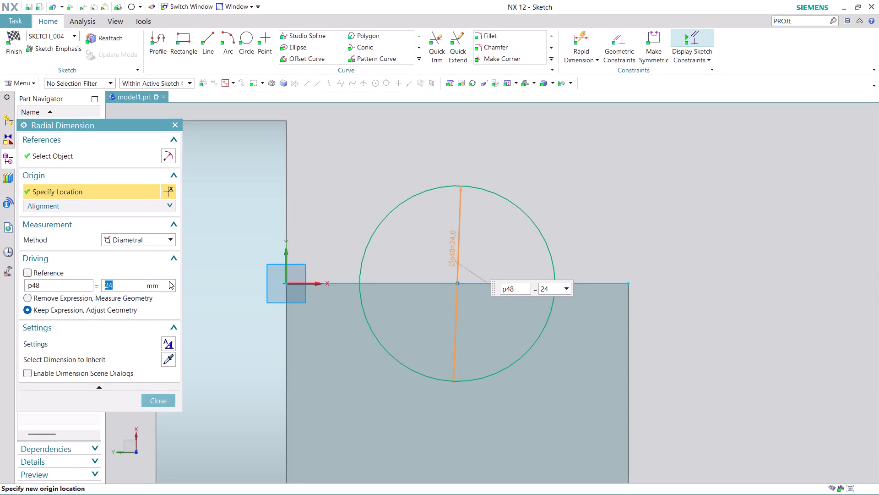
Change the circle's diameter dimension to 24 mm and close the Radial Dimension dialog.
click(165, 396)
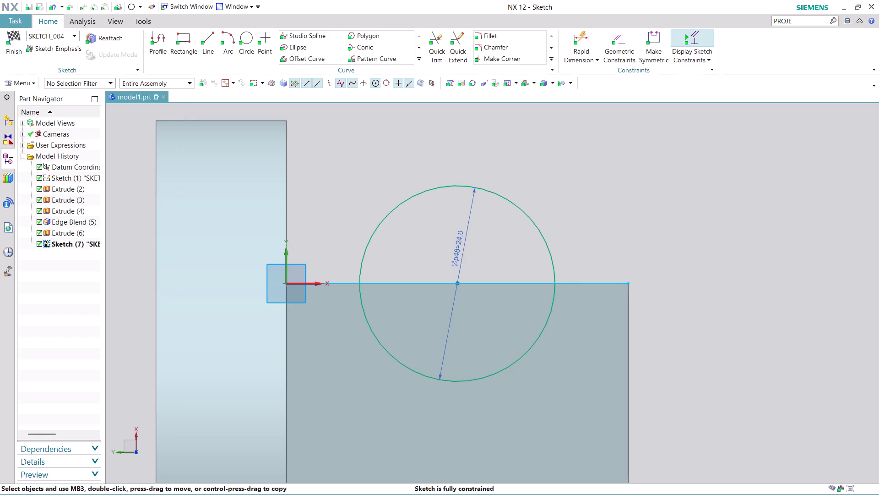
click(438, 39)
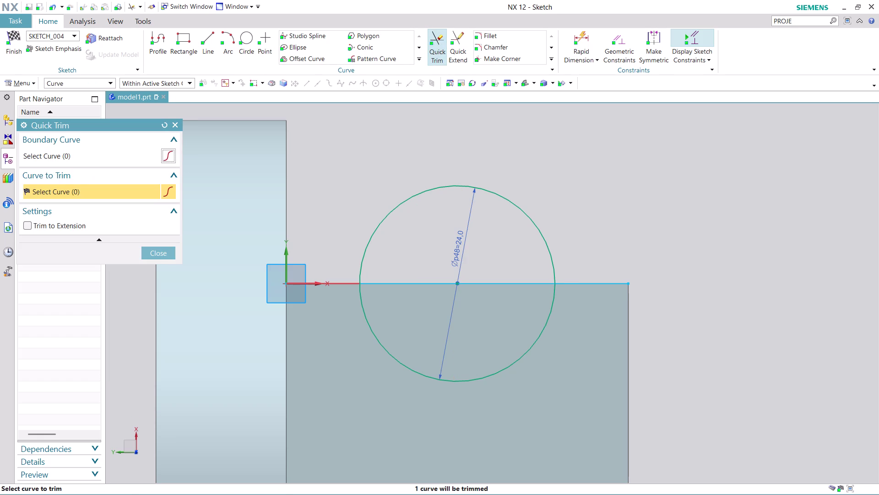
Trim both line ends outside the circle and its upper arc, then finish the sketch.
click(341, 281)
click(591, 281)
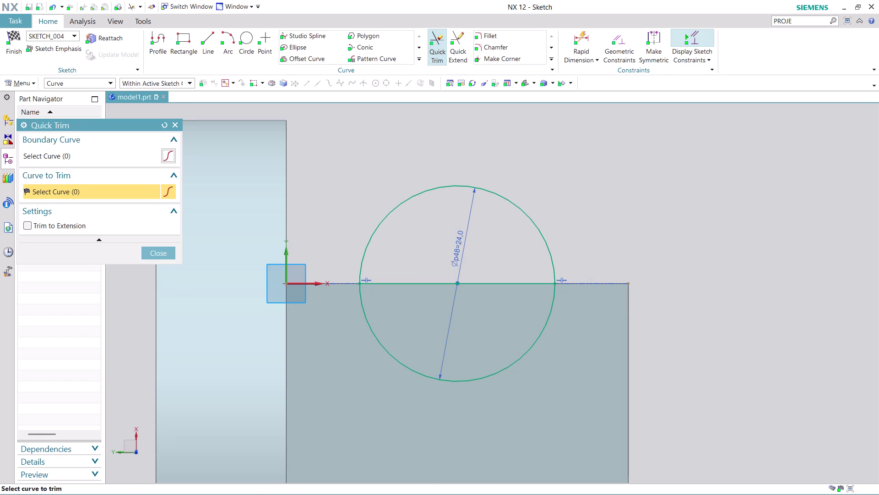
click(516, 202)
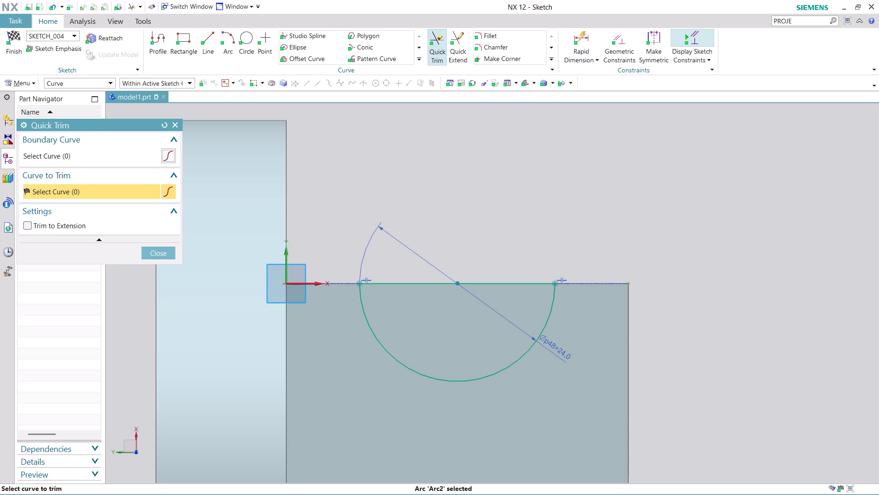
click(163, 249)
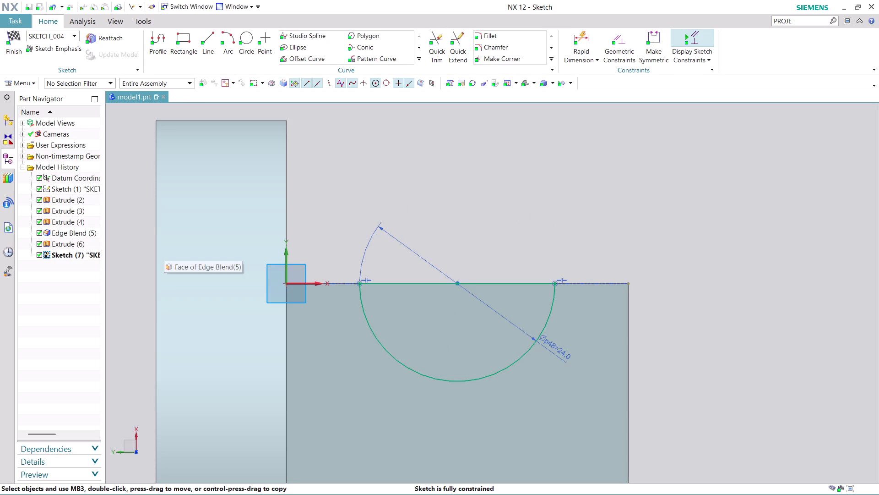
click(15, 44)
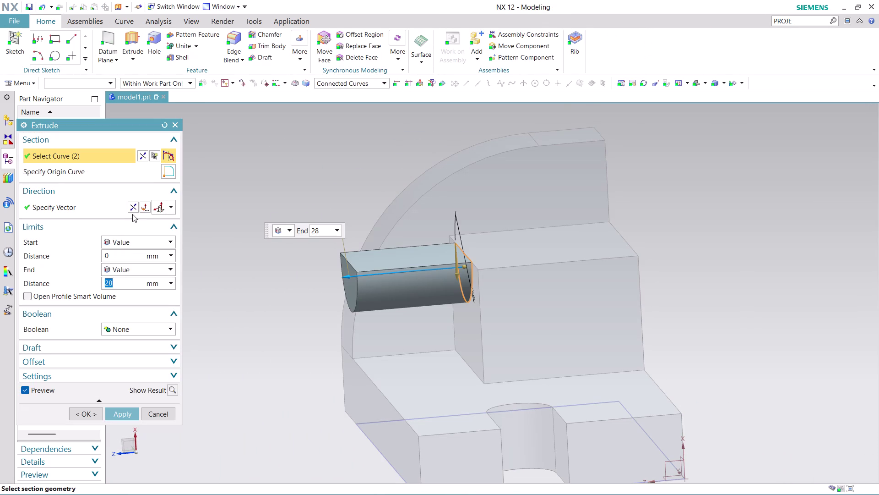
Reverse the extrusion and subtract it from the body with End set to Until Next.
click(132, 206)
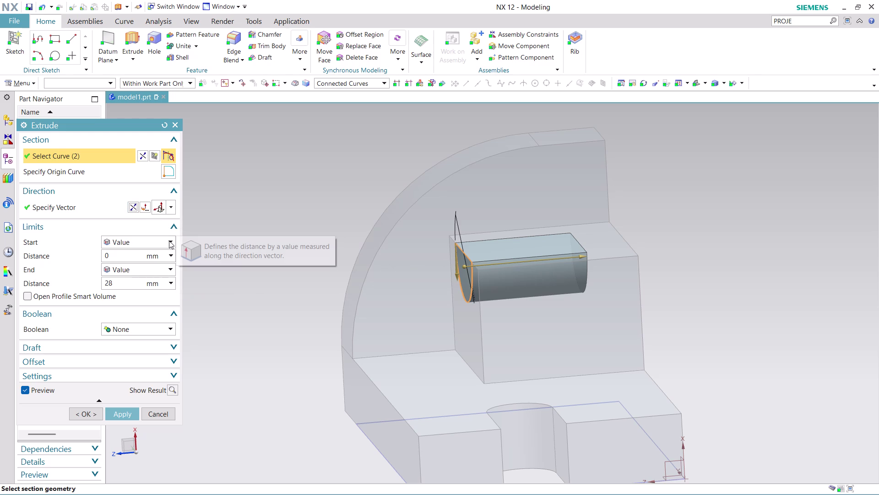
click(164, 267)
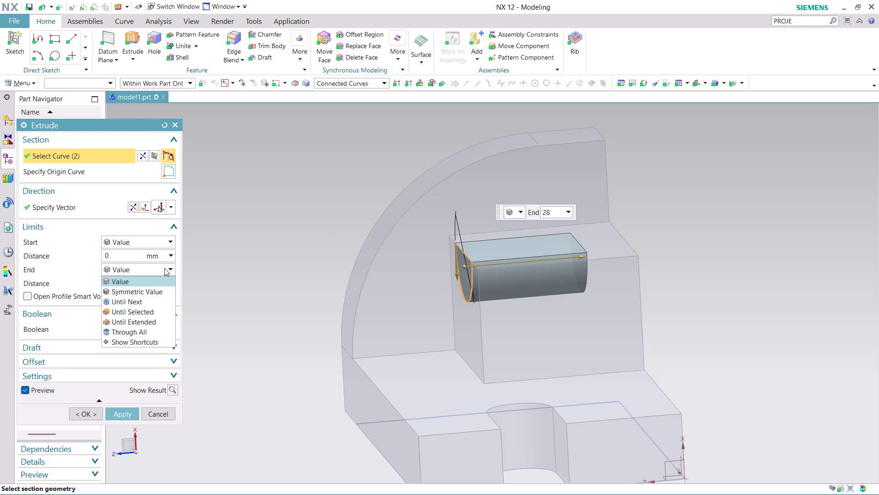
click(159, 297)
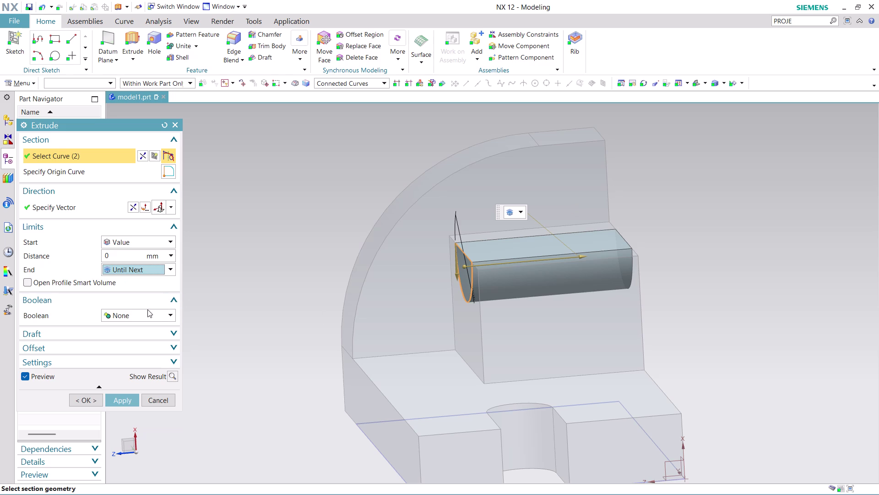
click(160, 313)
click(155, 348)
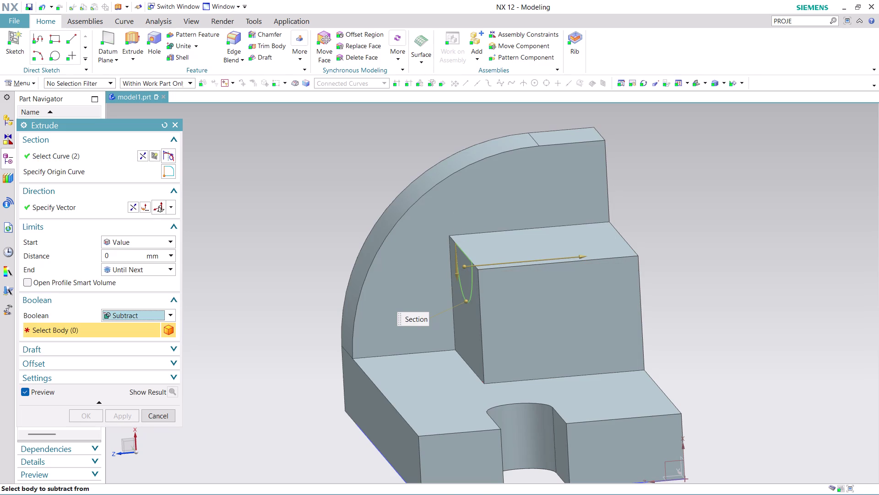
click(500, 295)
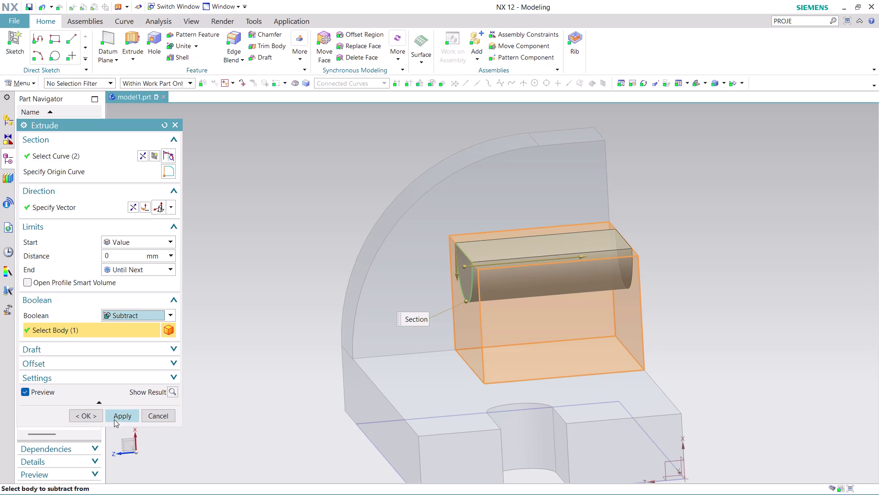
click(120, 410)
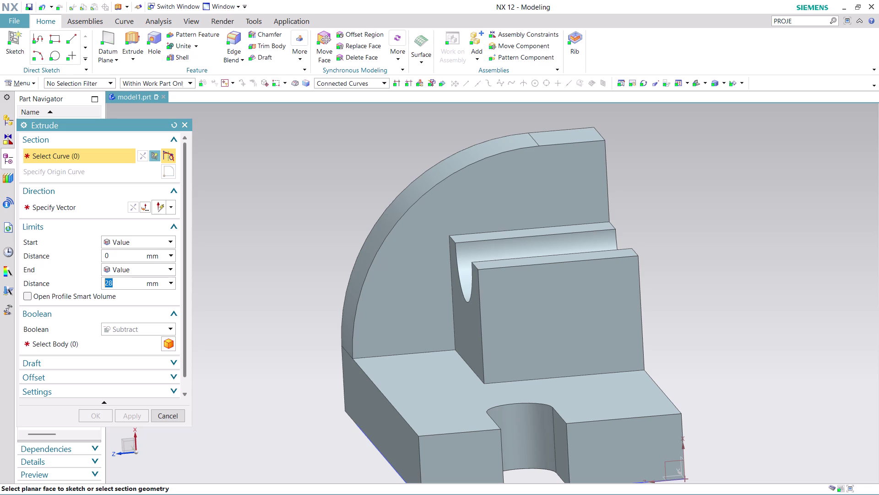
Orbit the part to its side profile and cancel the open Extrude dialog.
middle_drag(724, 350, 679, 356)
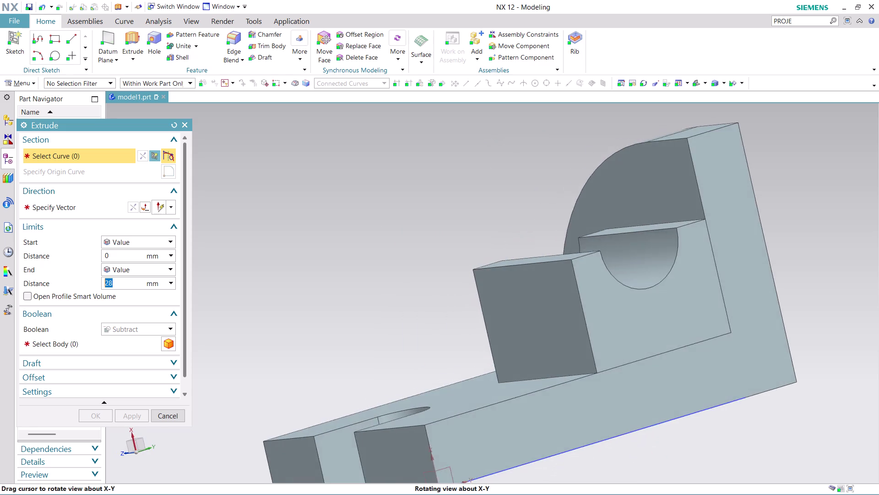
middle_drag(679, 356, 642, 360)
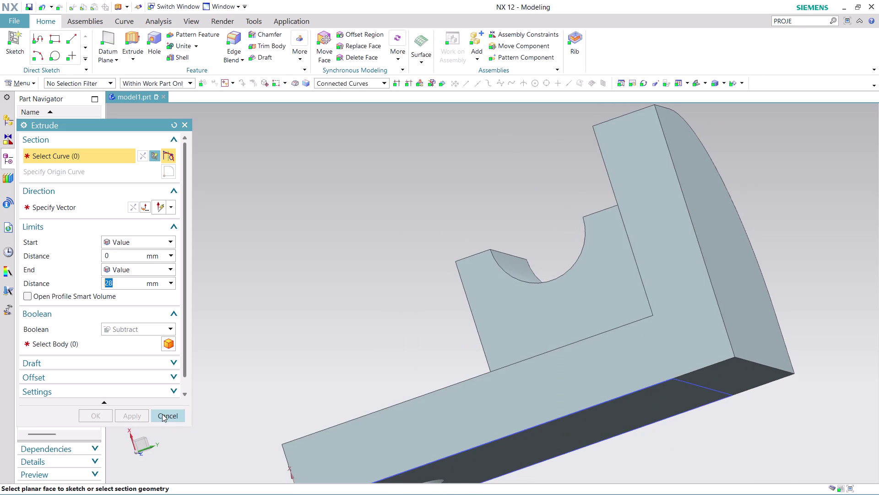
click(163, 414)
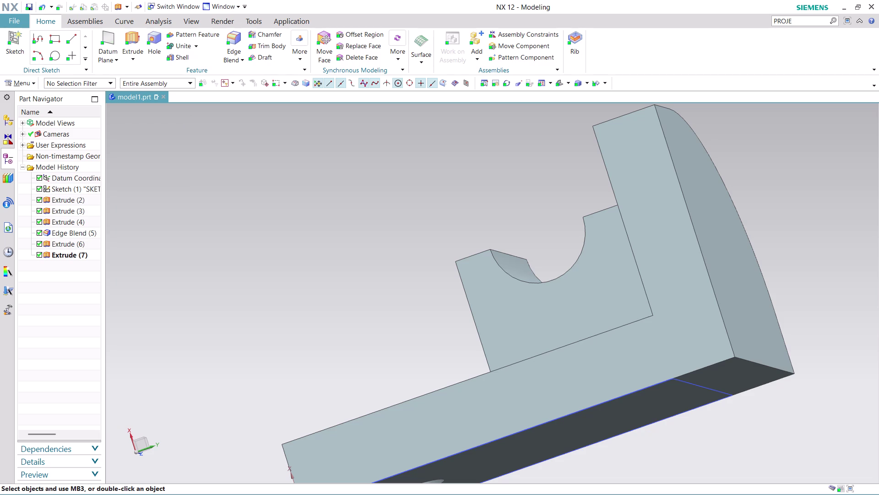
click(127, 40)
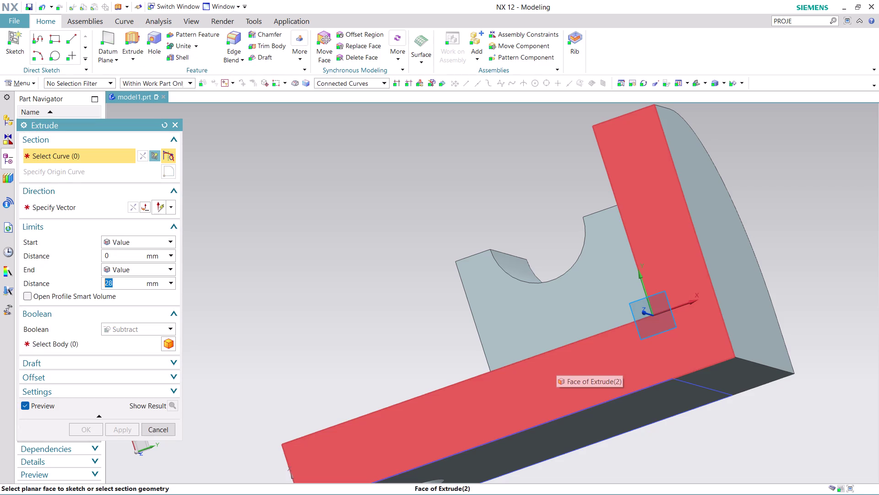
Place a new sketch on the bracket's side face and zoom in on it.
click(540, 372)
scroll(up, 3)
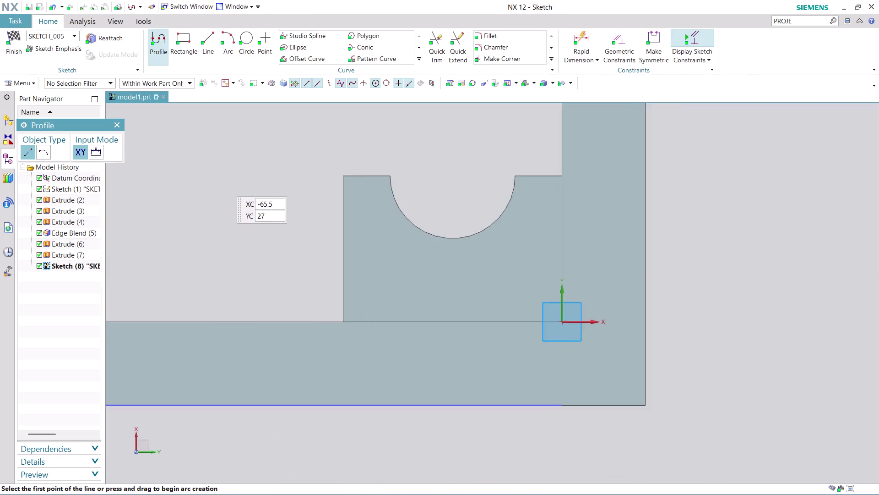
scroll(up, 3)
scroll(down, 3)
scroll(up, 3)
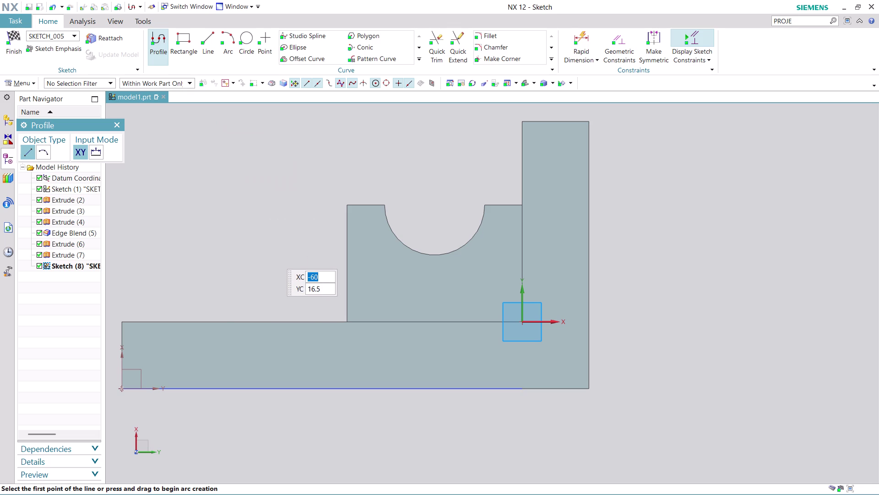
Draw a closed triangle joining the base's left end to the block's top corner, then finish.
click(123, 320)
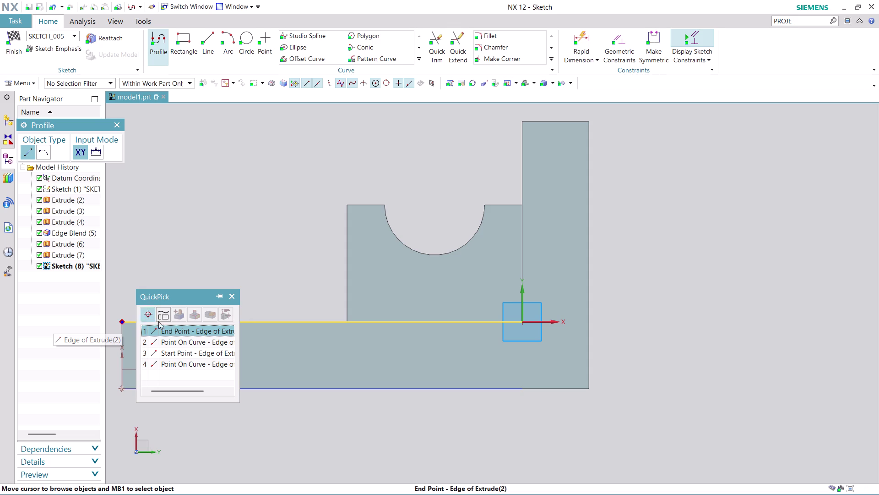
click(177, 328)
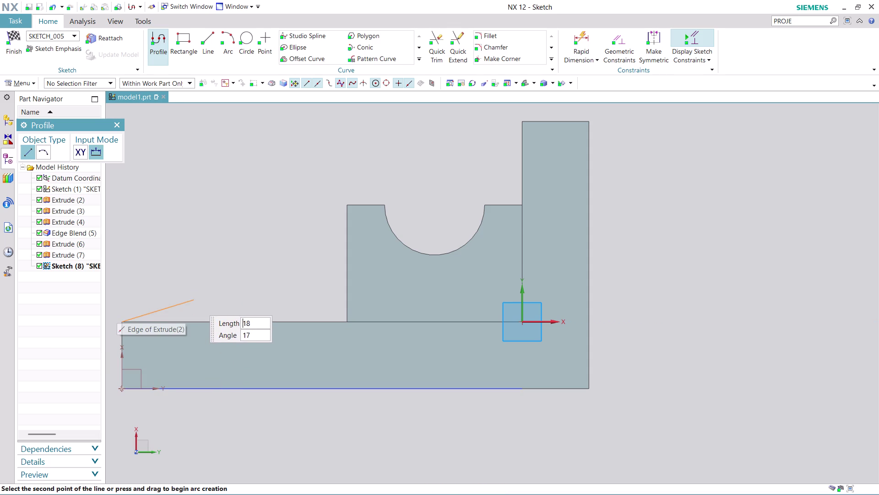
click(347, 320)
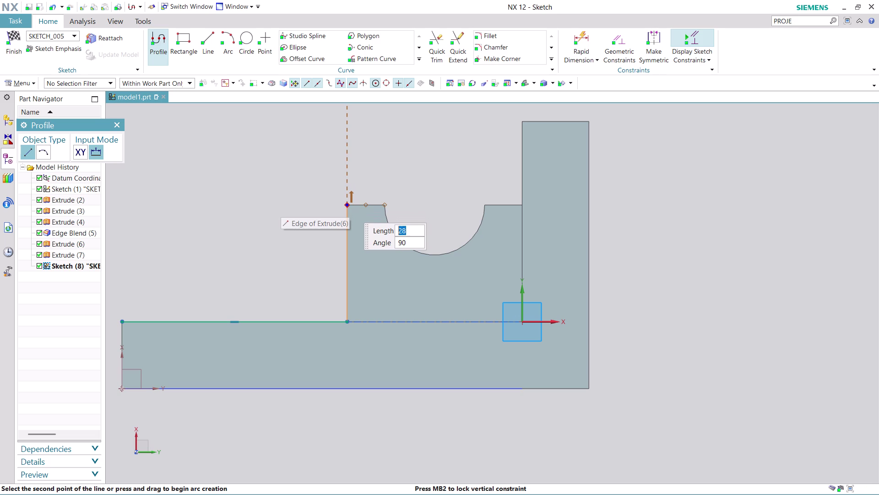
click(349, 207)
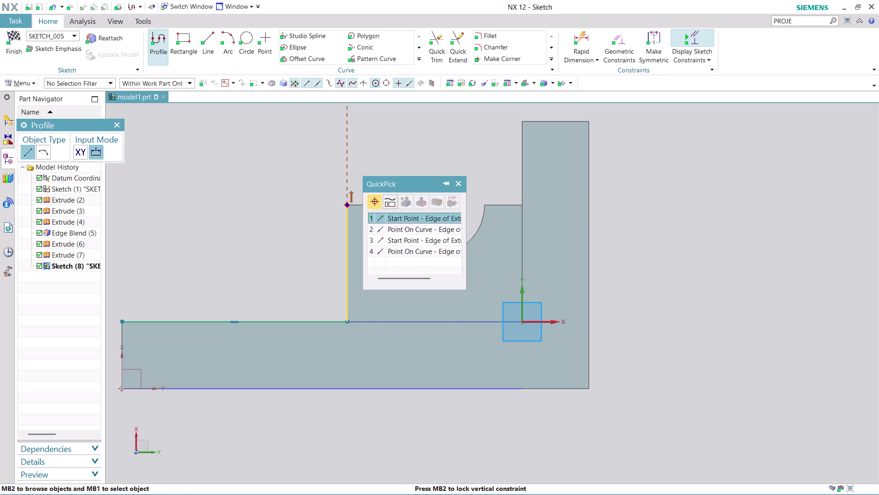
click(417, 218)
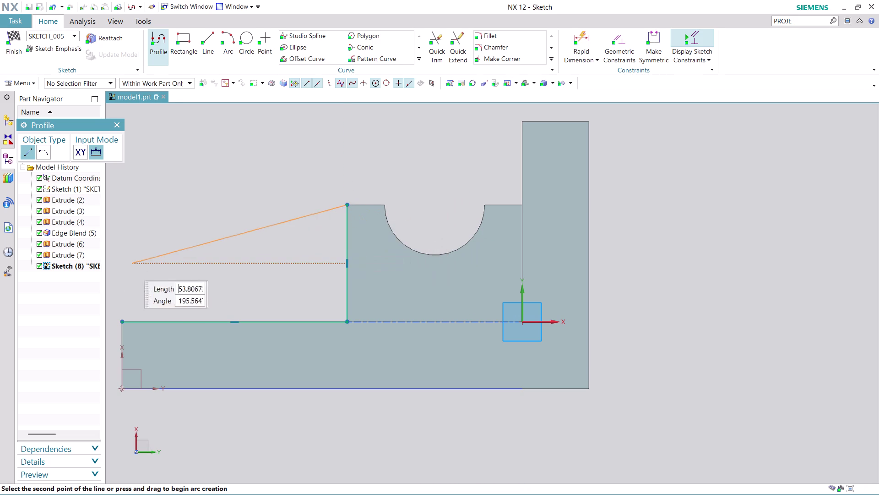
click(122, 319)
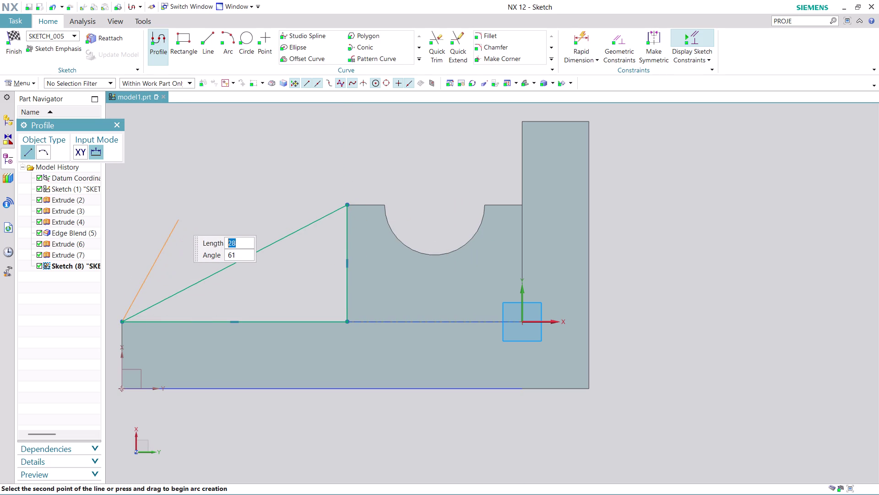
key(Escape)
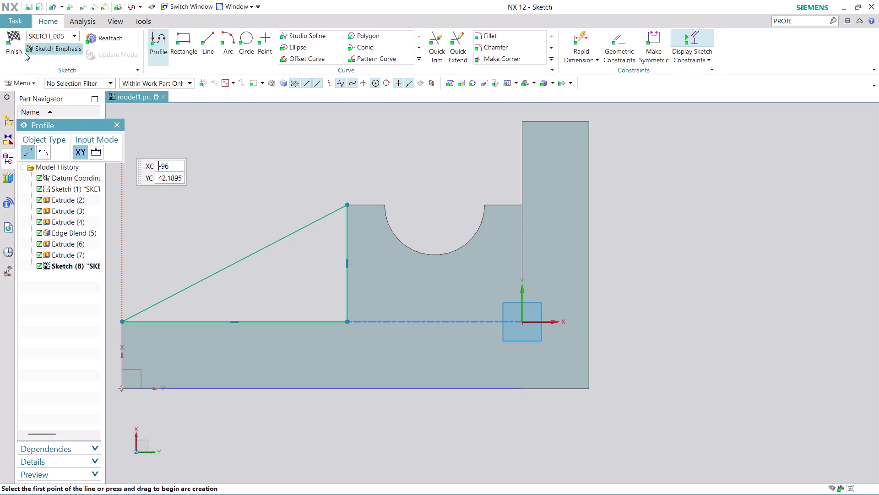
click(12, 41)
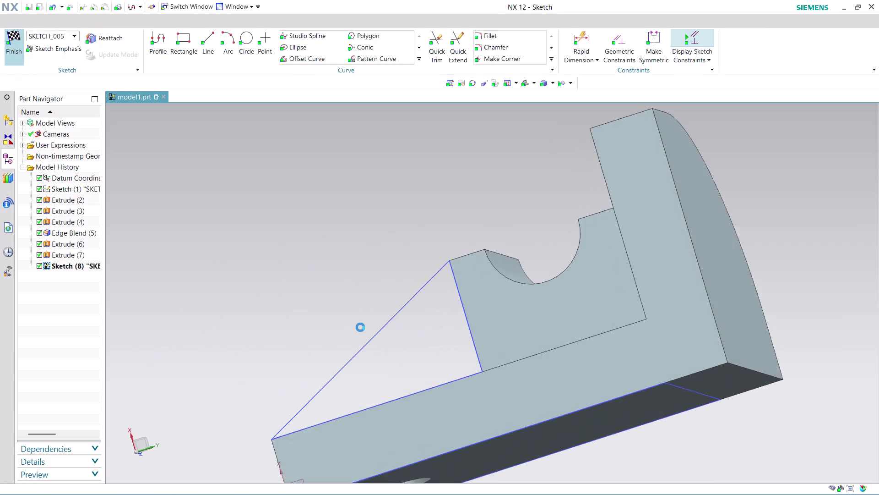
Extrude the three triangle curves and select the 28 mm distance value for editing.
middle_drag(366, 272, 433, 270)
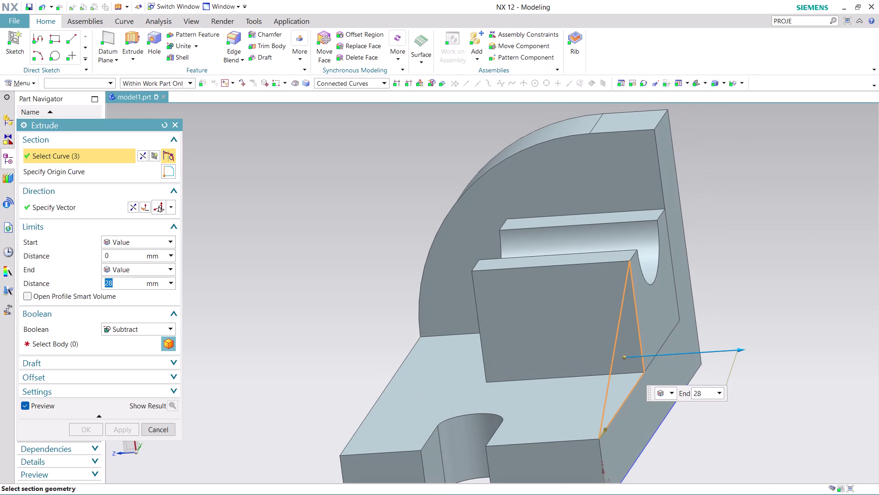
click(135, 206)
click(128, 279)
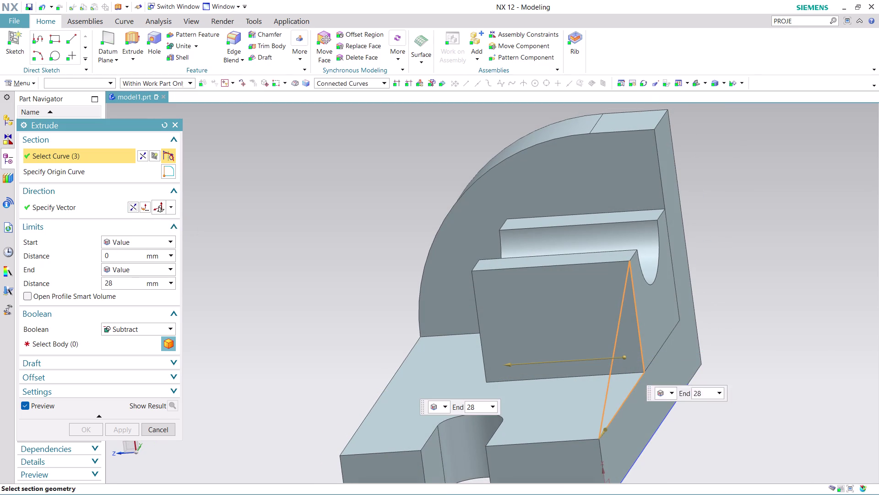
drag(127, 280, 99, 278)
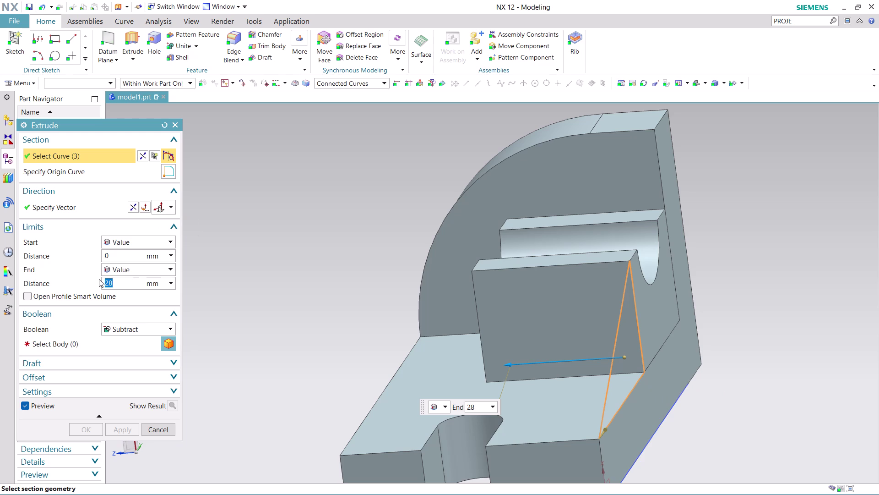